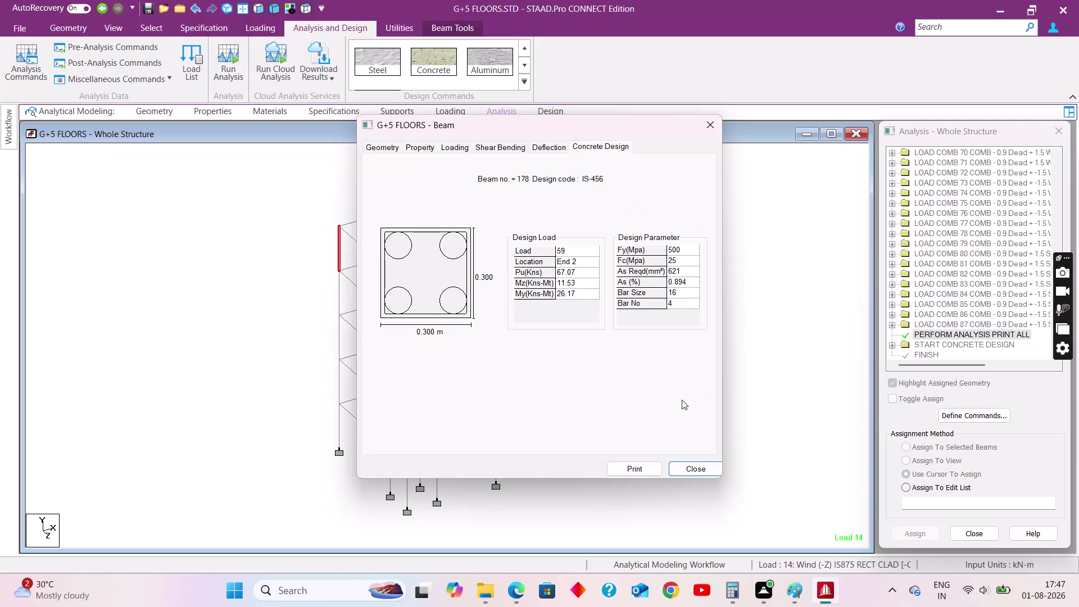
Close the beam 178 IS-456 concrete design results, returning to the G+5 frame view.
click(693, 467)
click(711, 290)
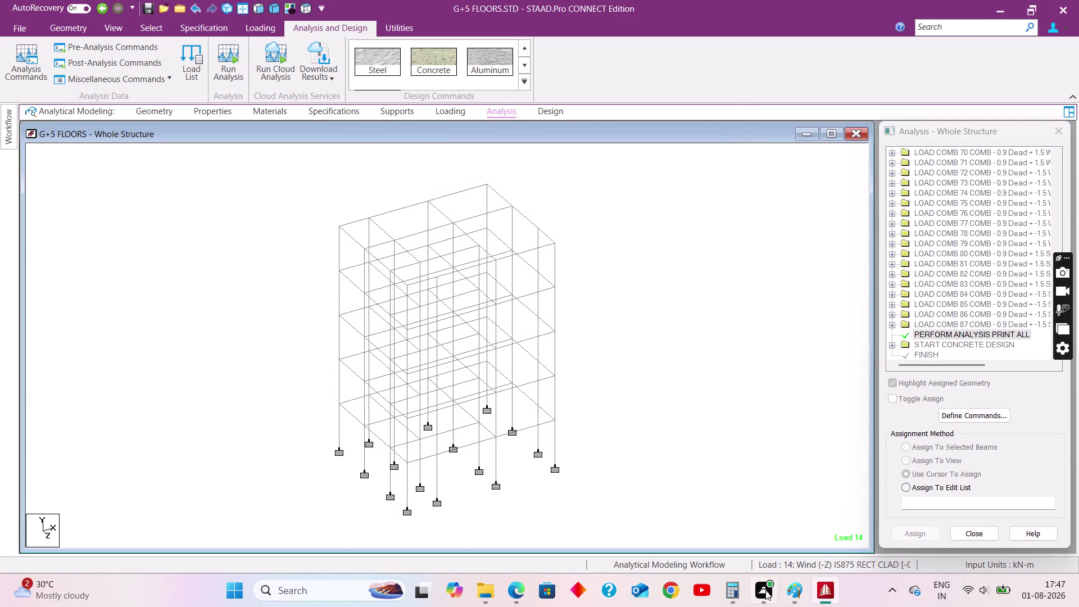